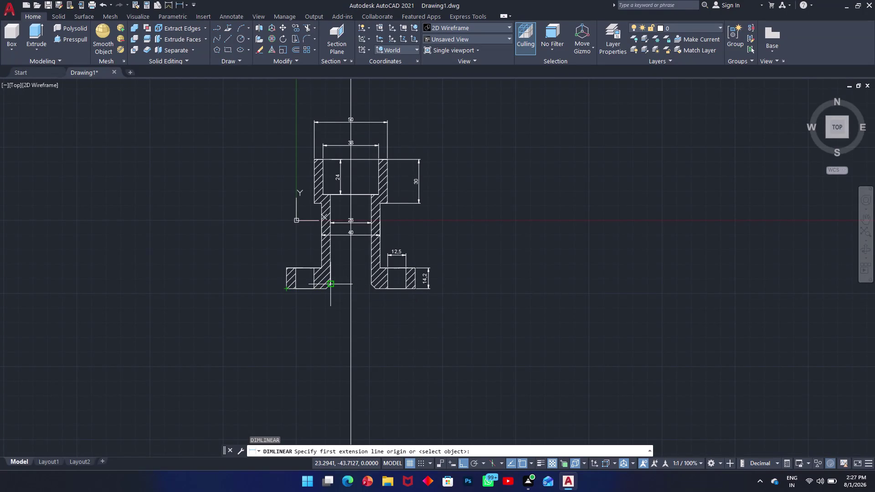
Add a vertical 3 linear dimension across the small step at the bottom of the bore.
click(330, 284)
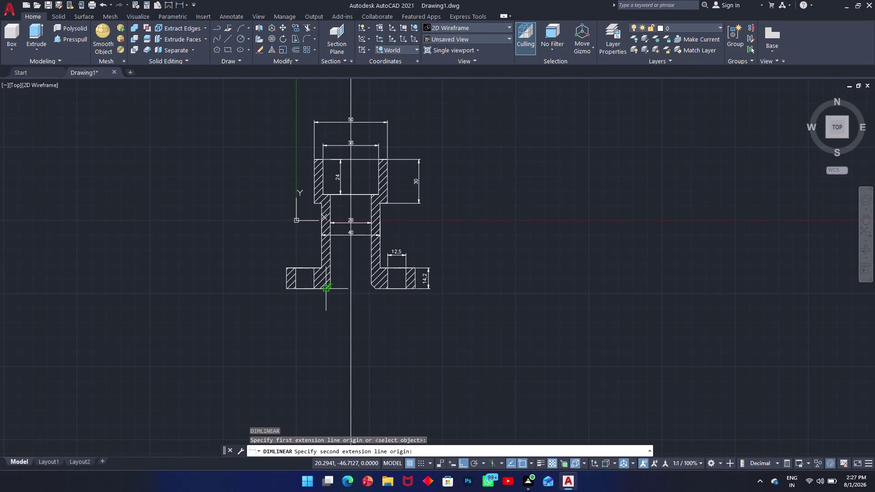
click(325, 291)
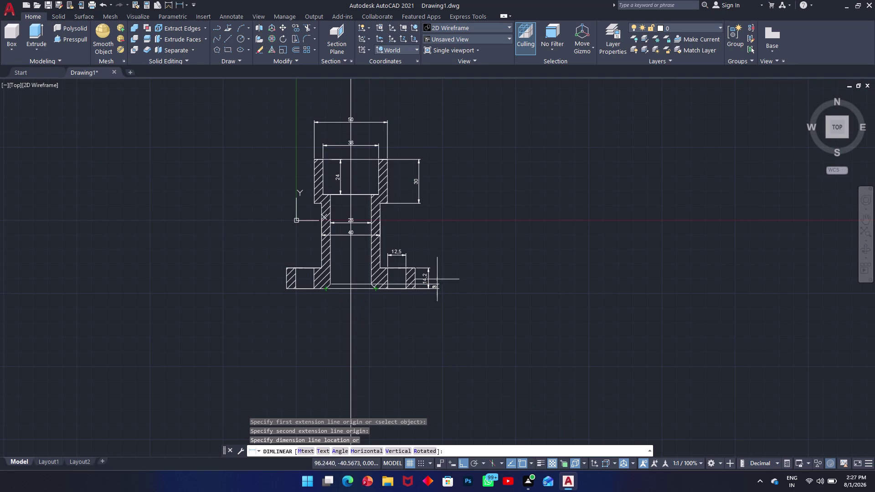
click(359, 282)
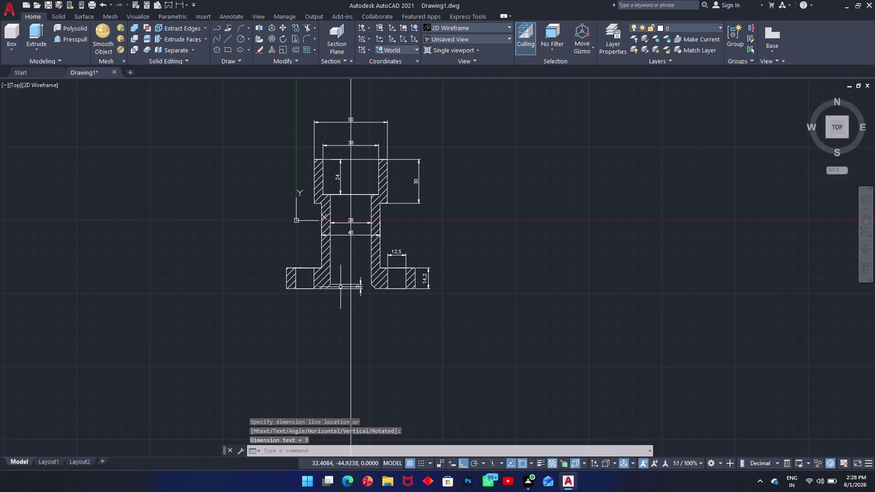
scroll(down, 3)
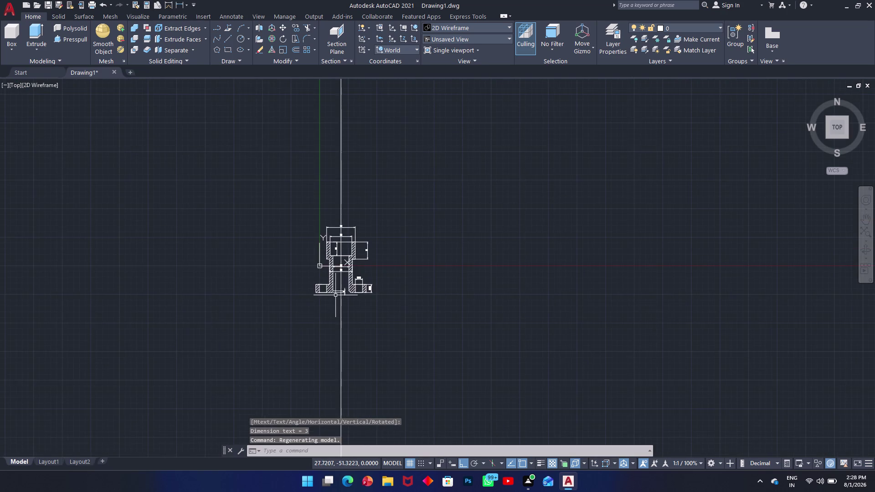
scroll(up, 3)
scroll(up, 3)
Draw a line across the bore's lower end, from its left corner to the right wall.
key(l)
key(Return)
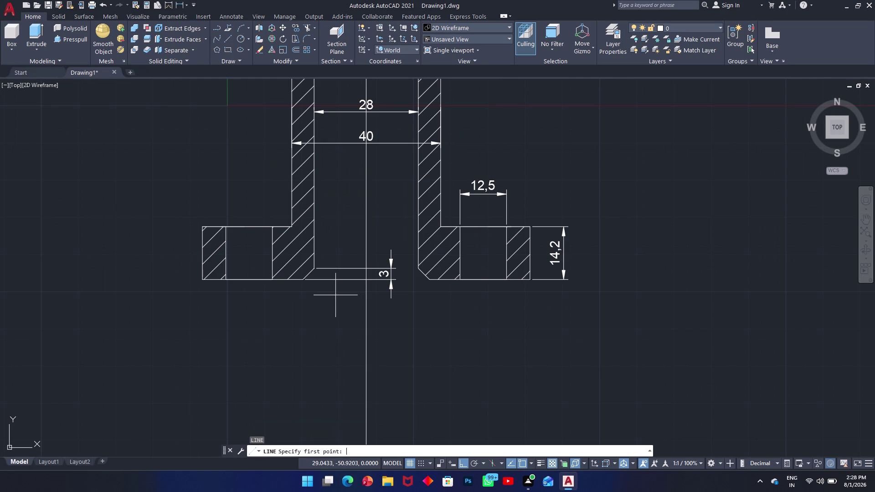
click(314, 266)
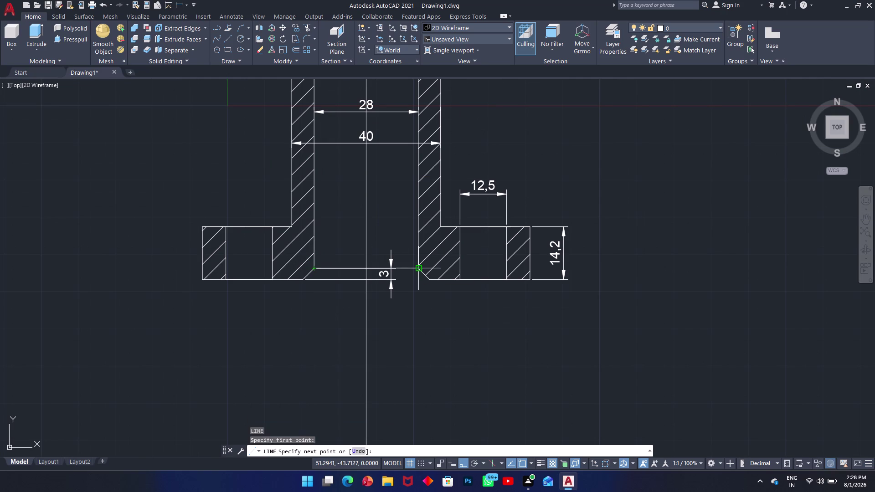
click(421, 270)
key(Escape)
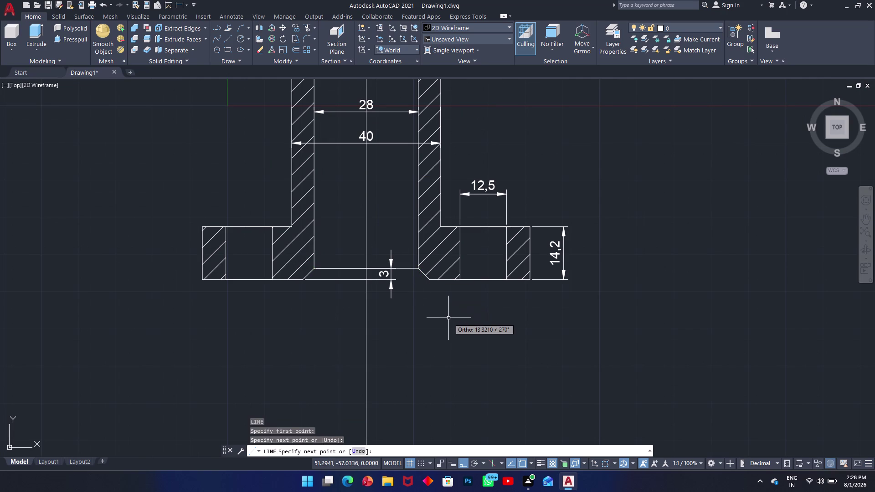
scroll(up, 3)
scroll(up, 3)
scroll(down, 3)
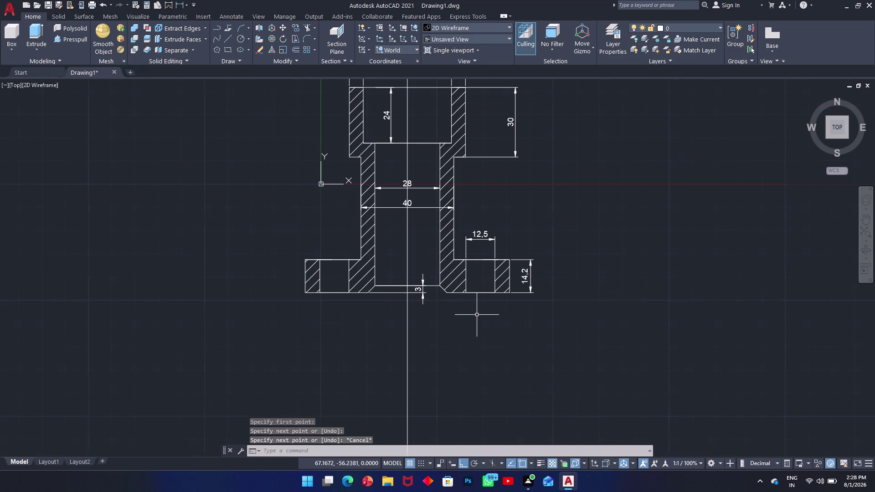
Draw the short sloped chamfer edge at the bore's lower left.
key(Return)
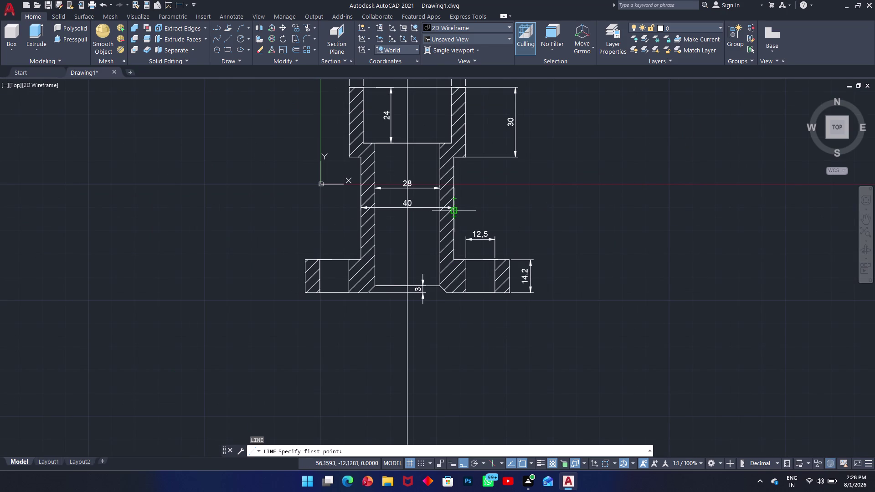
click(368, 293)
click(373, 287)
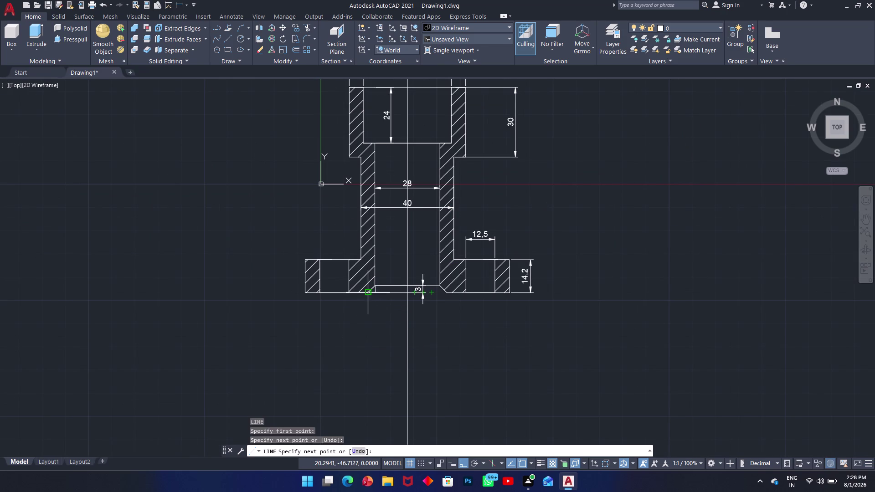
click(366, 292)
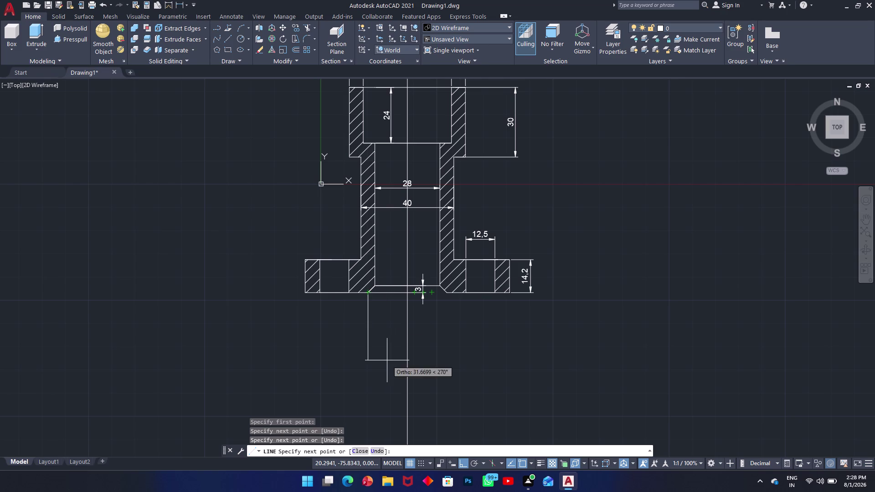
key(Escape)
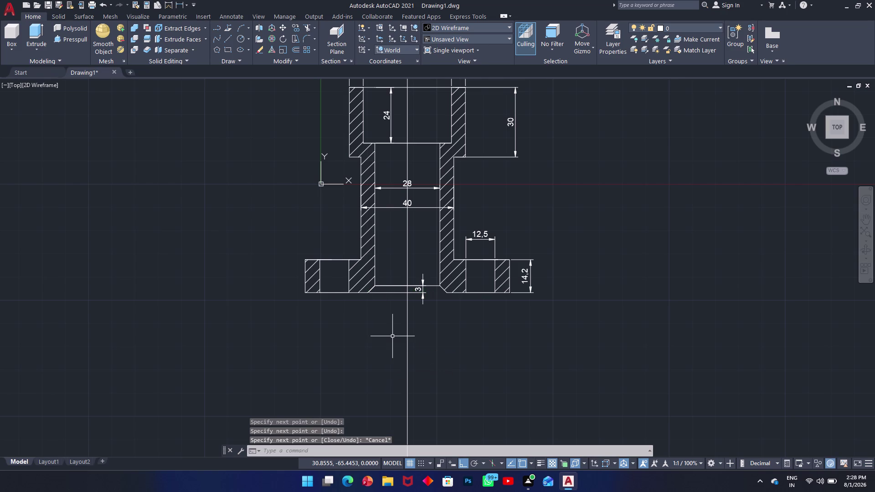
Dimension the lower left bore chamfer width as 3 with DLI, placed below the part.
key(d)
text(li)
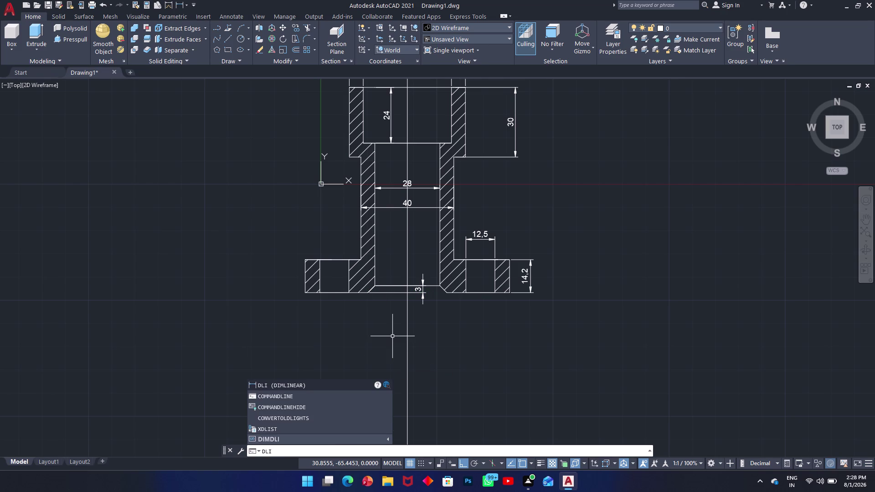
key(space)
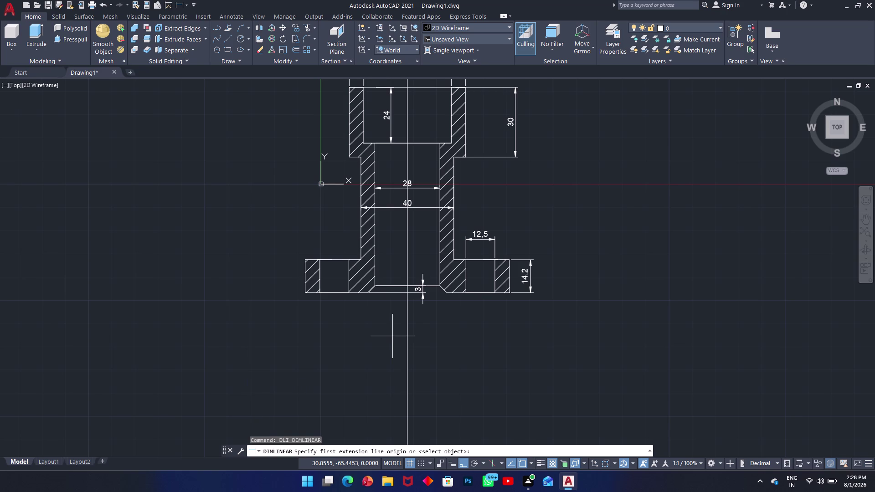
scroll(down, 3)
scroll(up, 3)
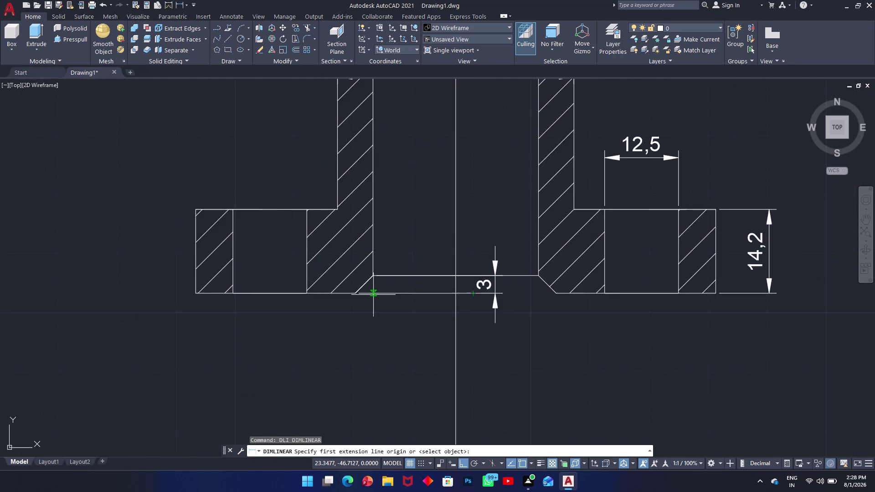
scroll(up, 3)
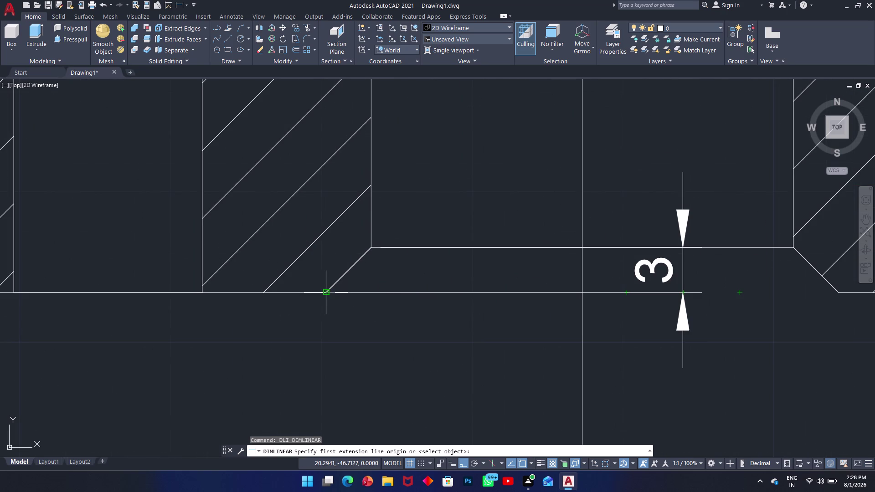
click(326, 294)
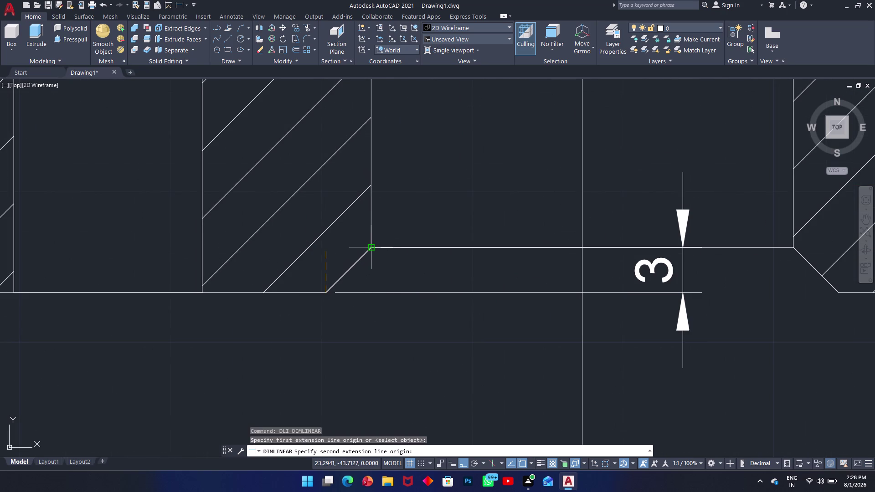
click(371, 250)
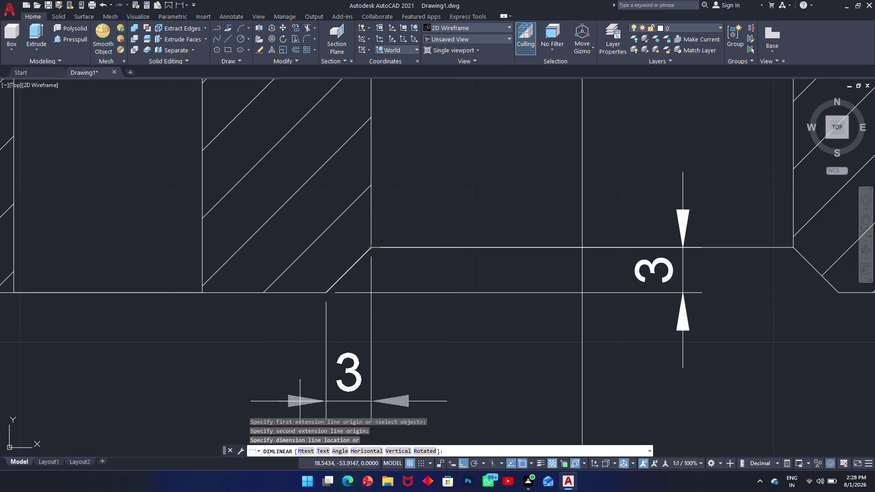
scroll(down, 3)
scroll(down, 3)
click(313, 412)
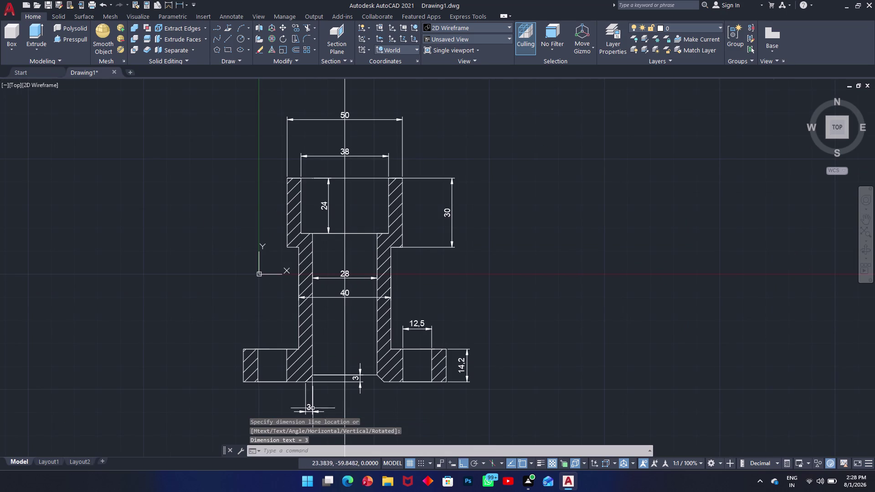
scroll(up, 3)
scroll(down, 3)
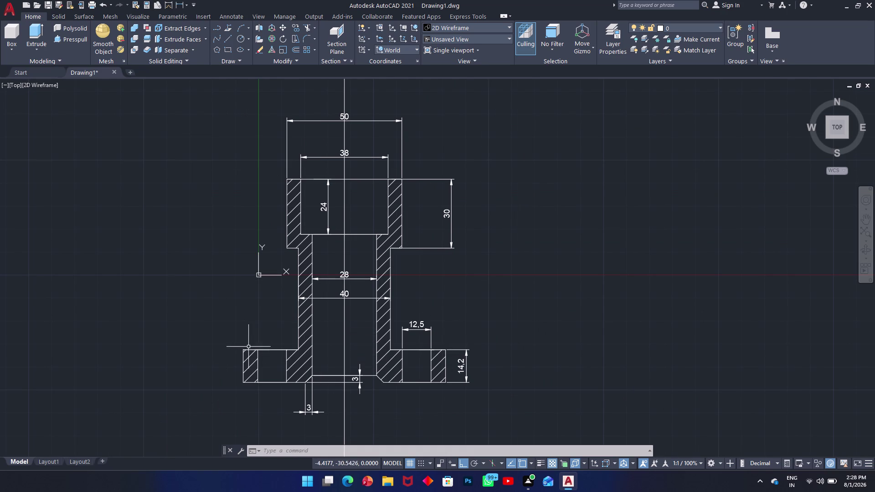
key(Return)
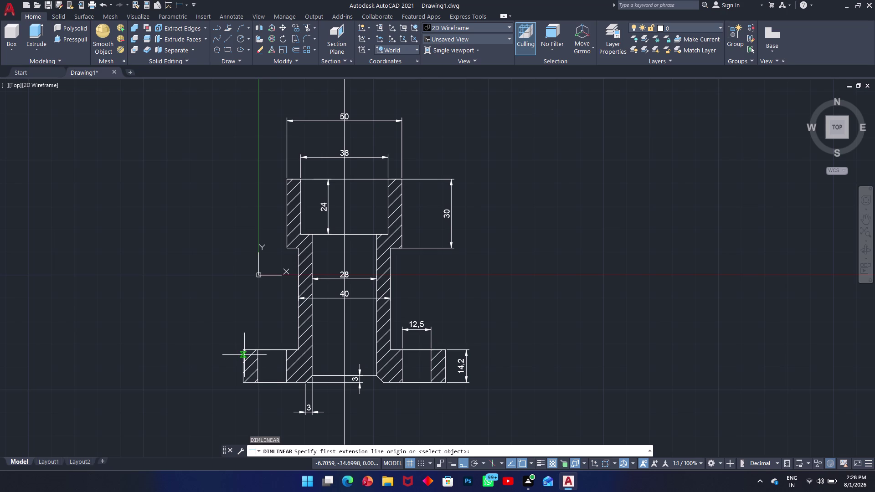
Dimension the left flange width as 6.3, placed above the flange.
click(245, 352)
click(257, 351)
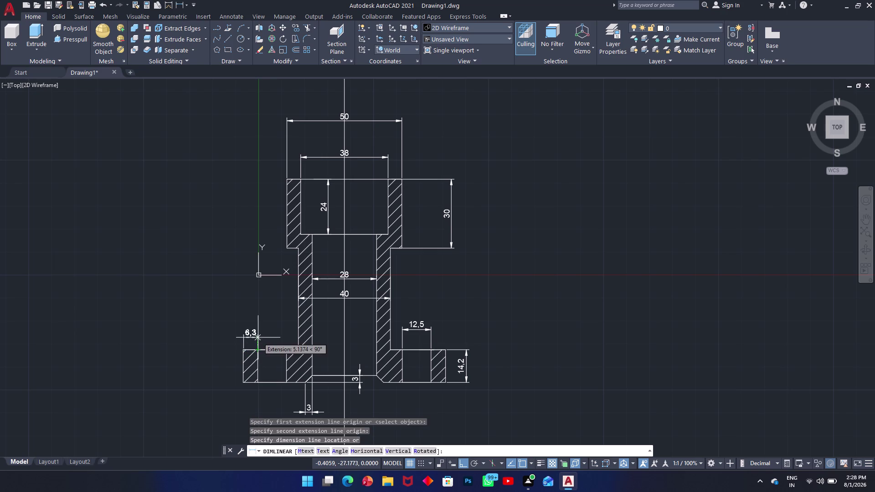
click(258, 327)
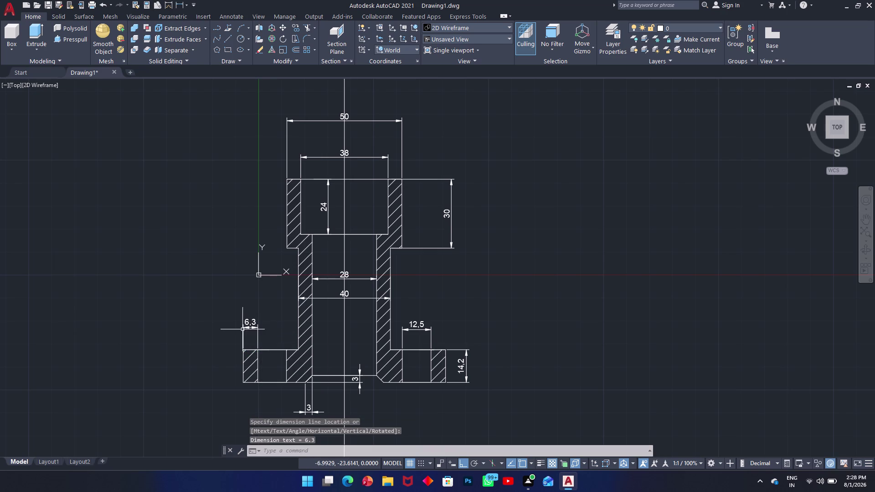
Add the 88.4 overall height dimension along the part's left side.
key(Return)
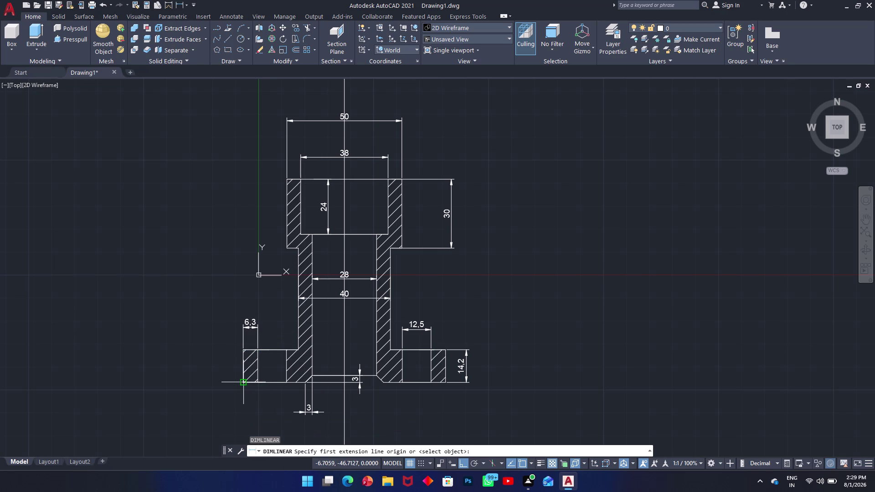
click(245, 382)
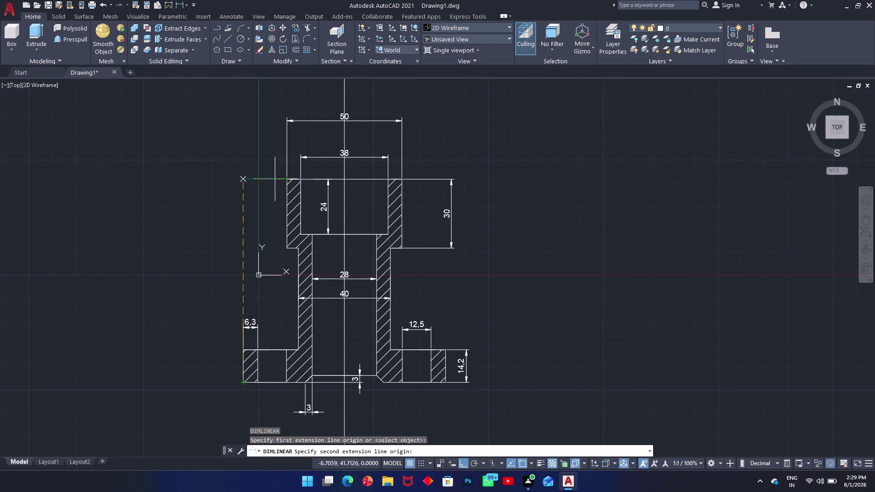
click(242, 181)
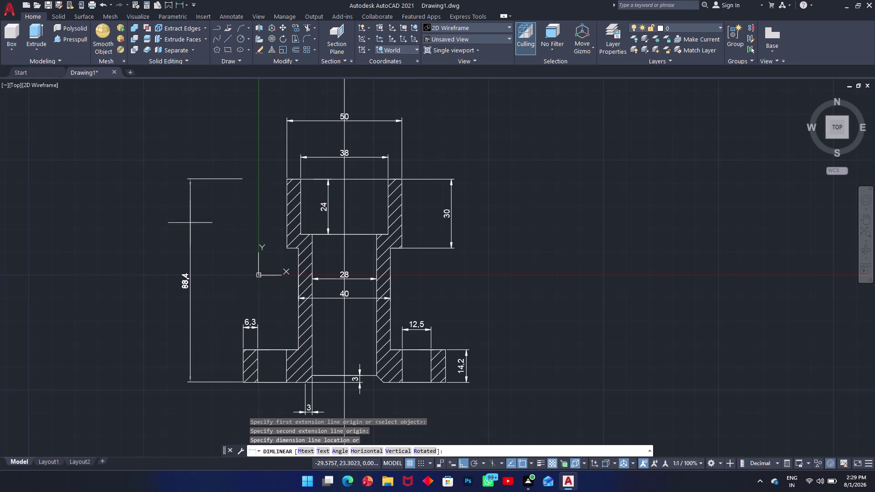
click(199, 230)
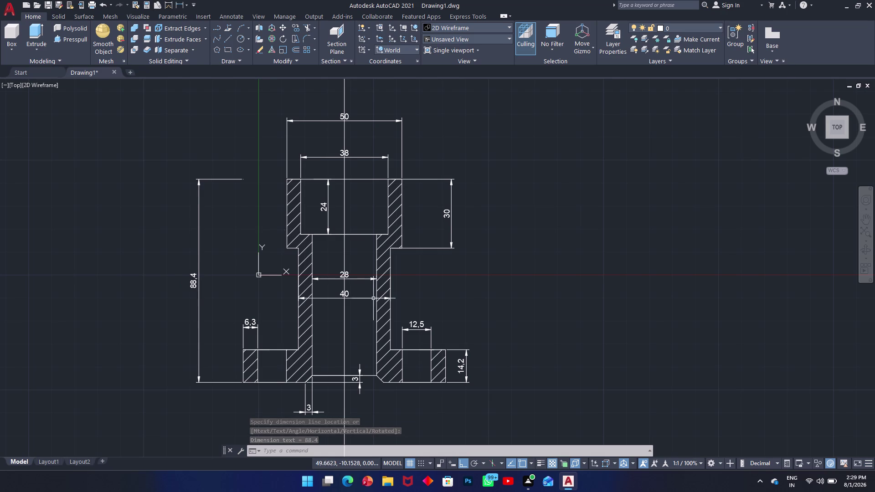
scroll(down, 3)
scroll(up, 3)
scroll(down, 3)
key(Return)
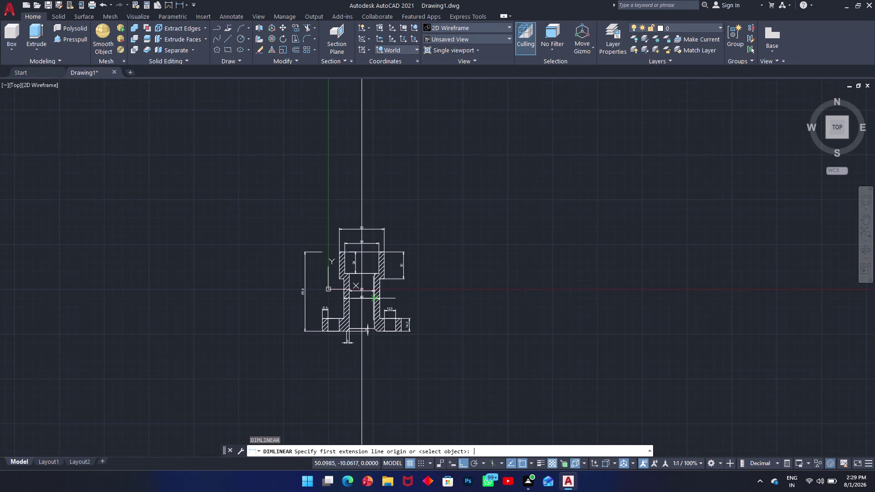
scroll(up, 3)
scroll(up, 3)
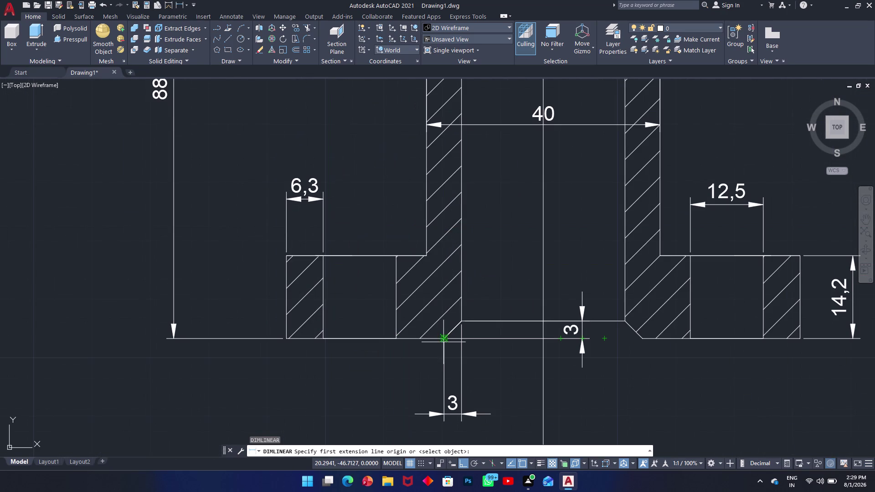
Dimension the bottom recess opening as 34, with the dimension line placed below it.
click(444, 340)
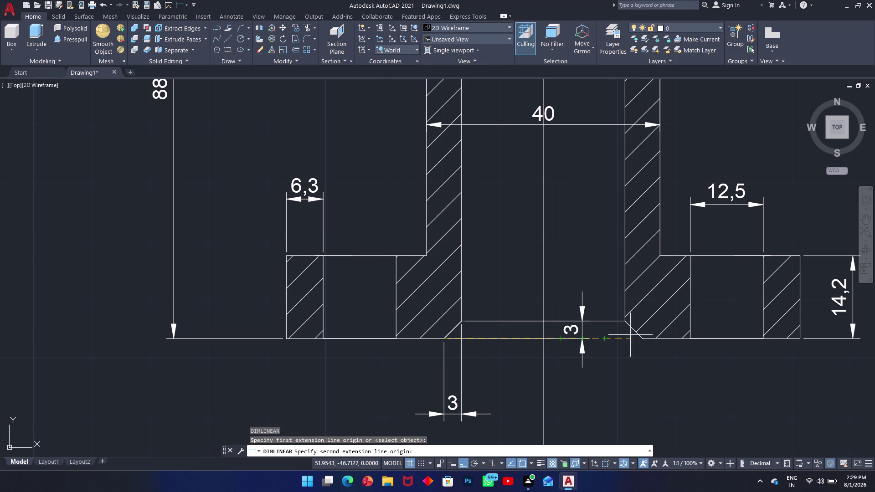
click(641, 341)
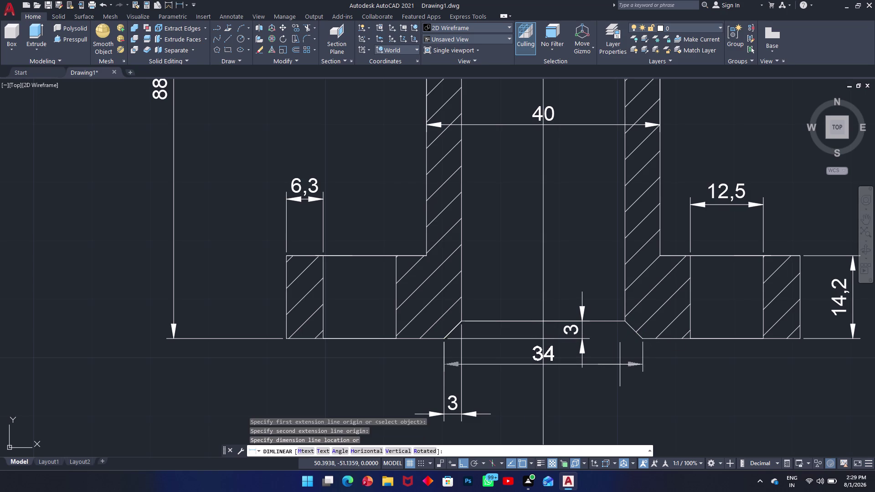
click(624, 392)
scroll(up, 3)
scroll(down, 3)
scroll(down, 3)
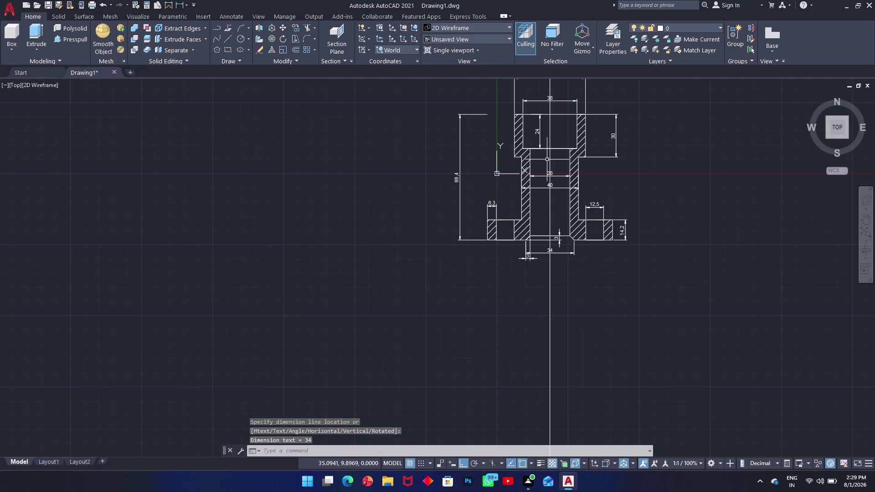
scroll(up, 3)
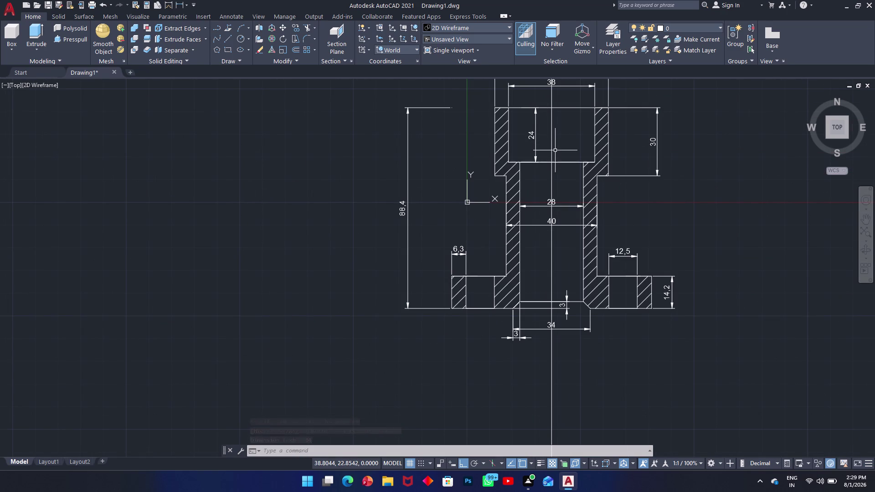
double_click(552, 204)
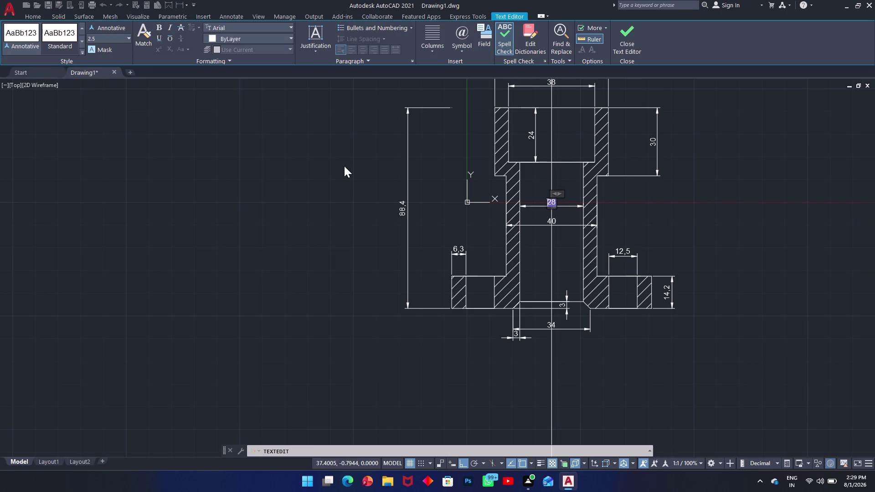
Change the bore dimension text from 28 to 30.
text(30)
key(Right)
key(Right)
key(Right)
key(BackSpace)
key(BackSpace)
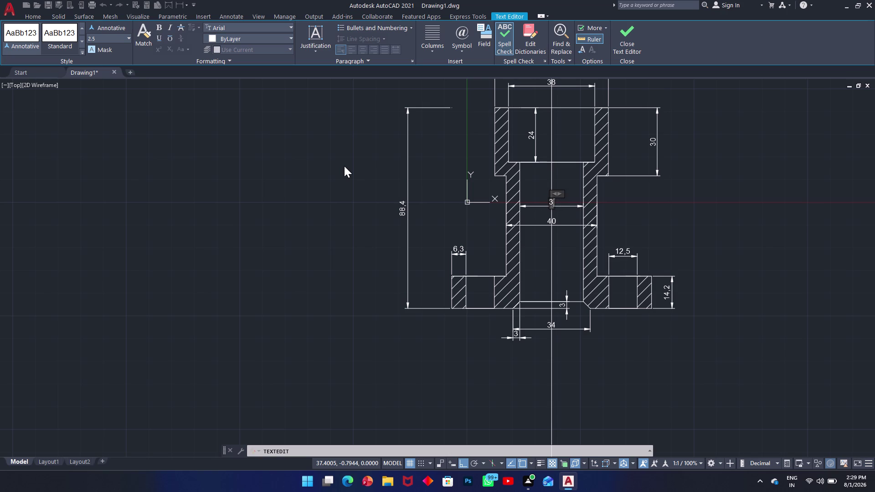
key(3)
key(BackSpace)
key(0)
key(Return)
click(647, 206)
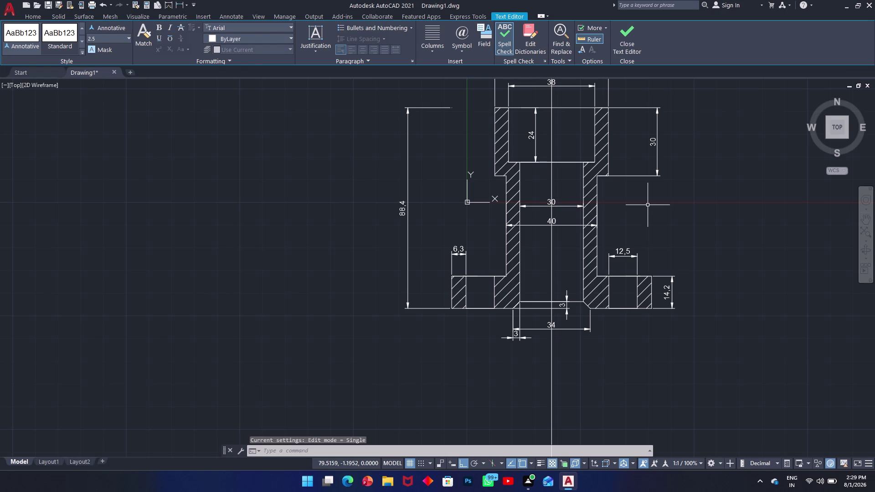
Change the bottom recess dimension text from 34 to 36.
double_click(555, 328)
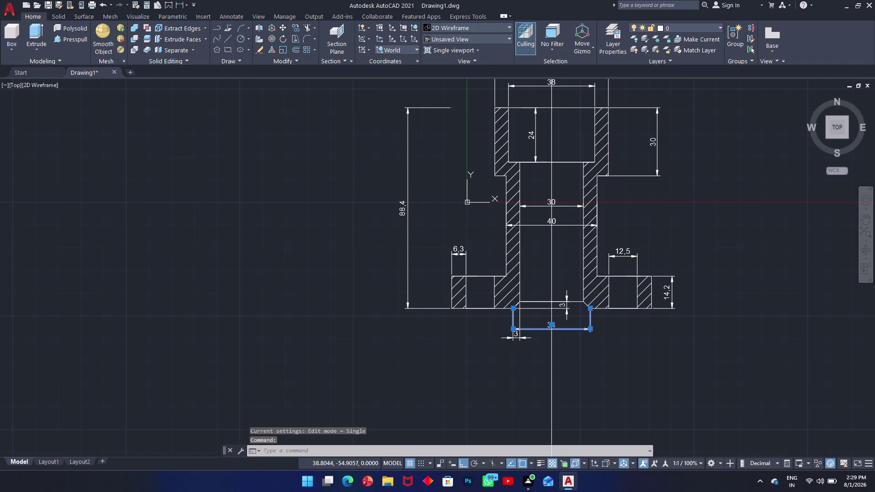
scroll(down, 3)
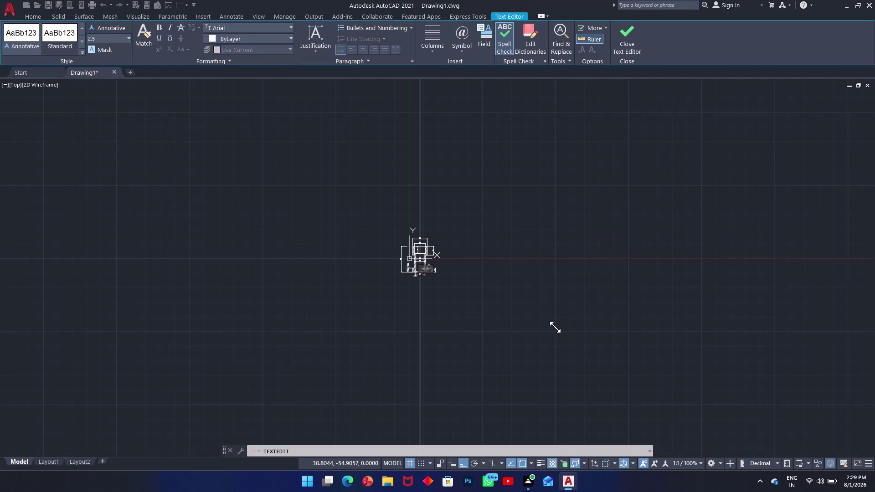
scroll(up, 3)
key(Right)
key(Right)
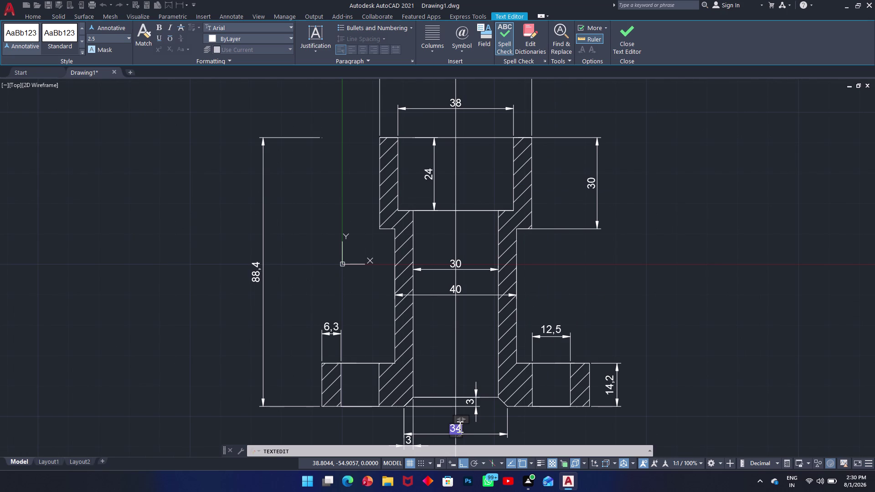
key(BackSpace)
text(36)
click(680, 335)
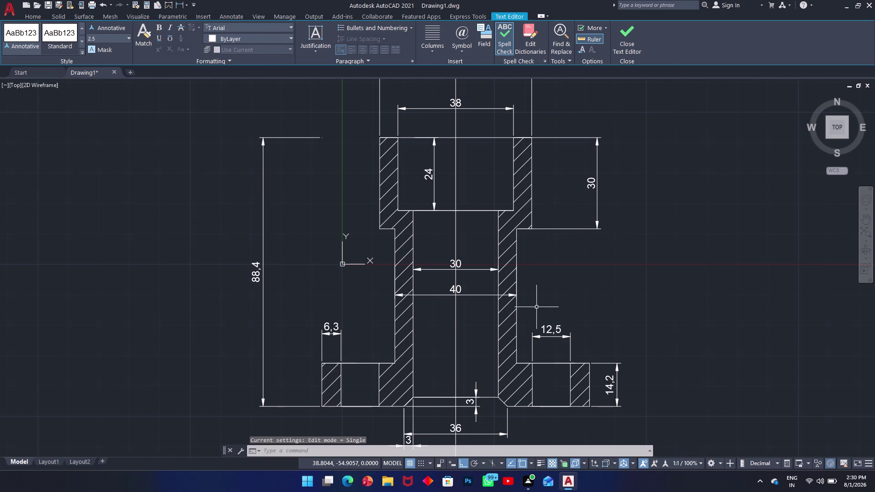
scroll(up, 3)
scroll(down, 3)
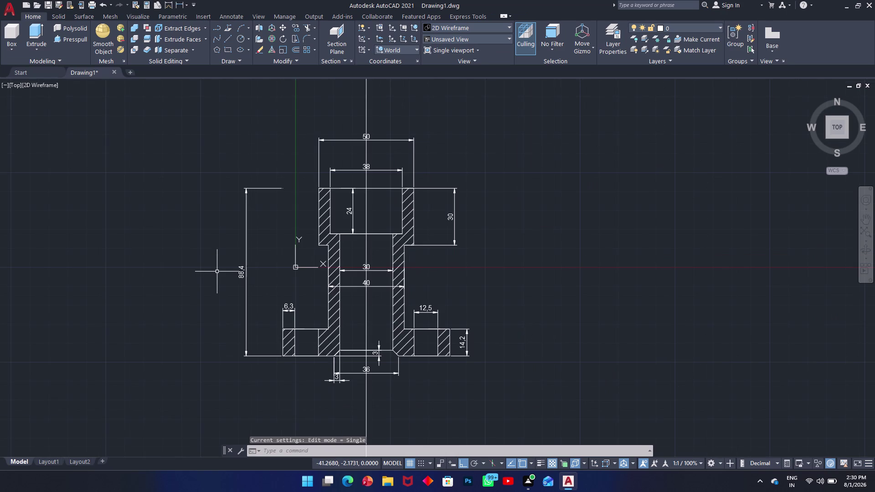
Set the Drawing Units length precision to 0.0 via the UN command.
text(un)
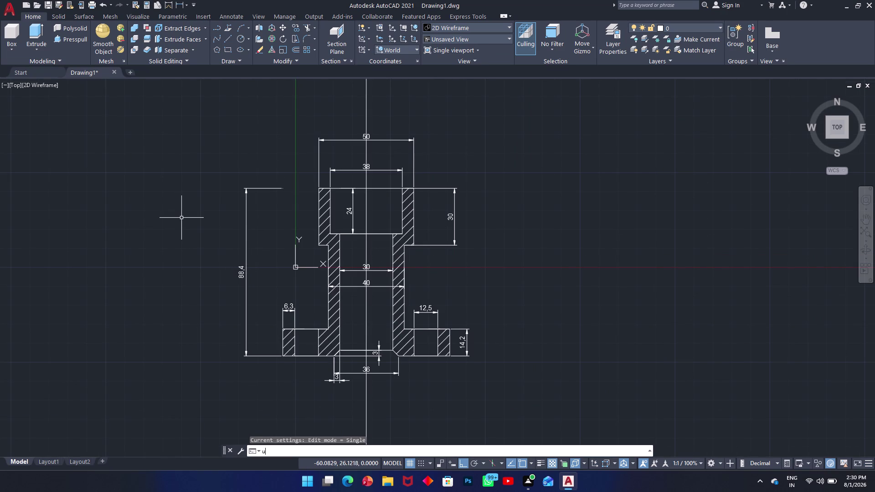
key(space)
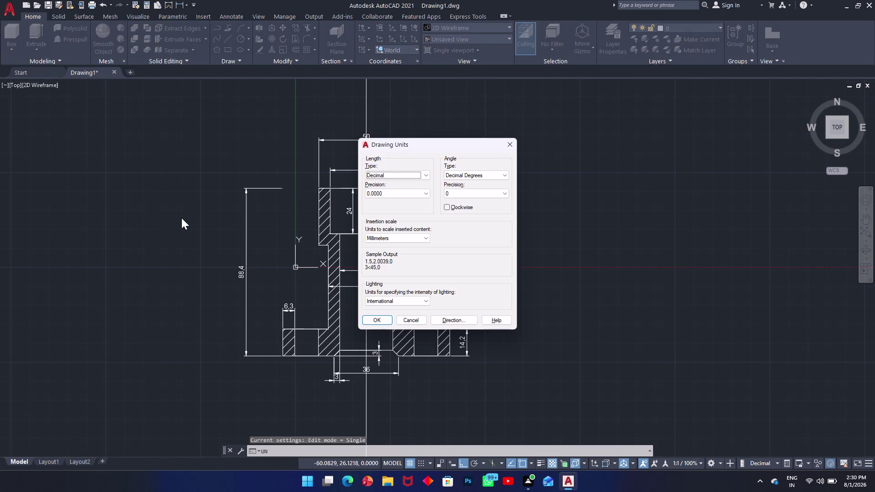
click(378, 194)
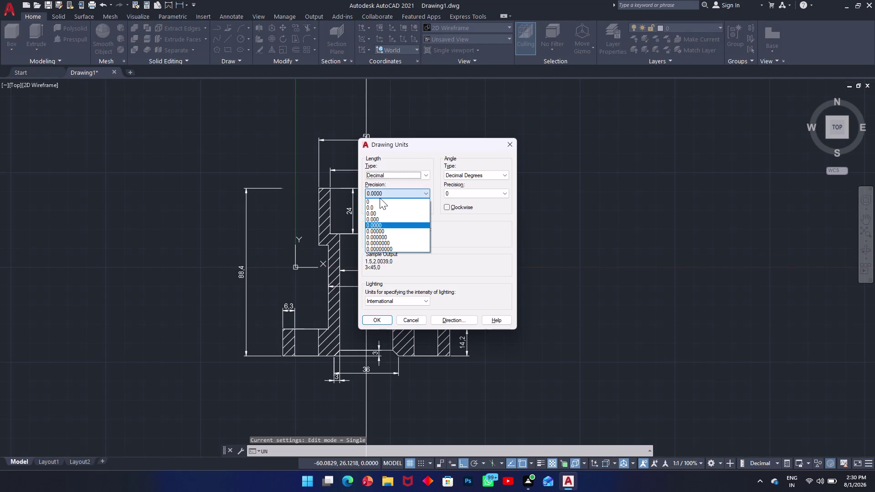
click(378, 208)
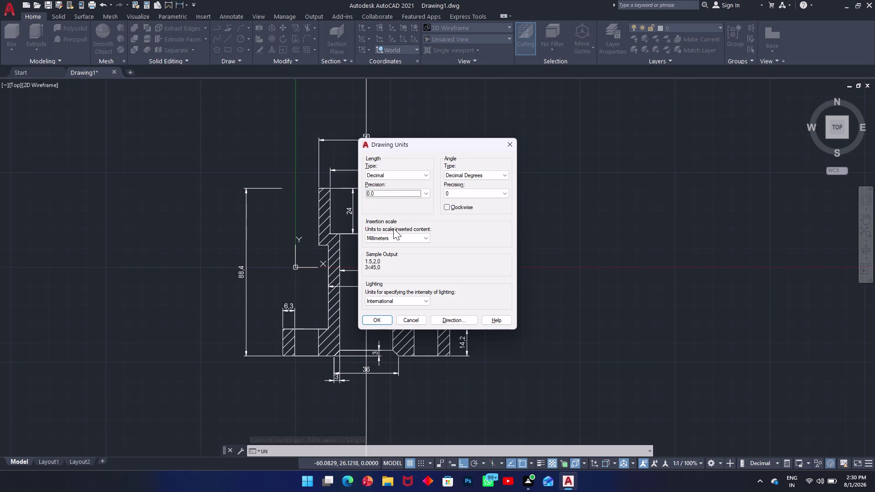
click(374, 321)
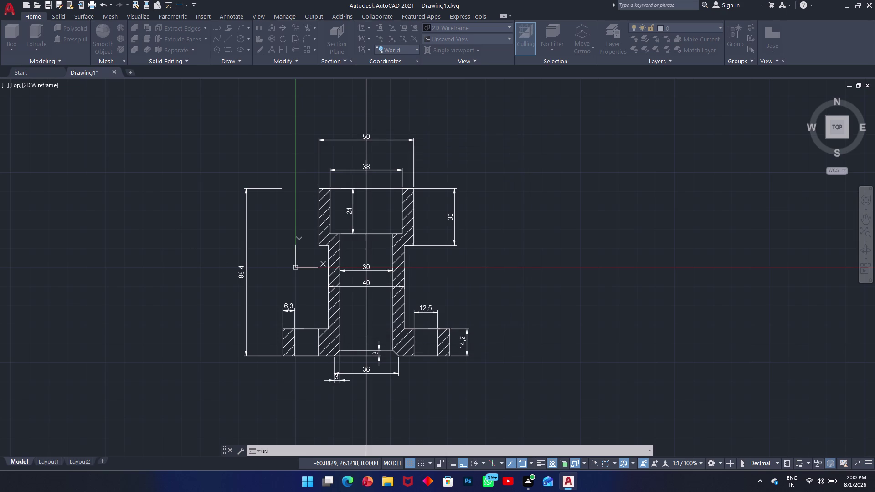
Set the ISO-25 dimension style's decimal separator to Period, then begin saving the drawing.
text(d)
key(space)
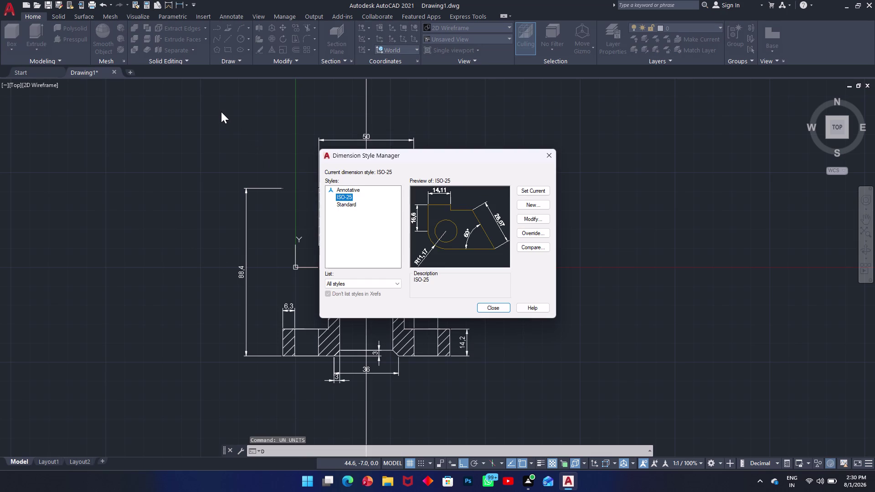
click(531, 216)
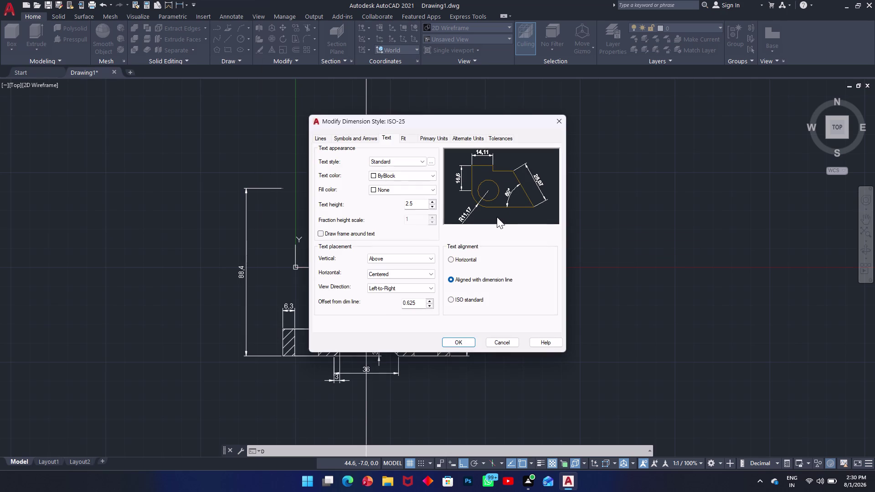
click(393, 137)
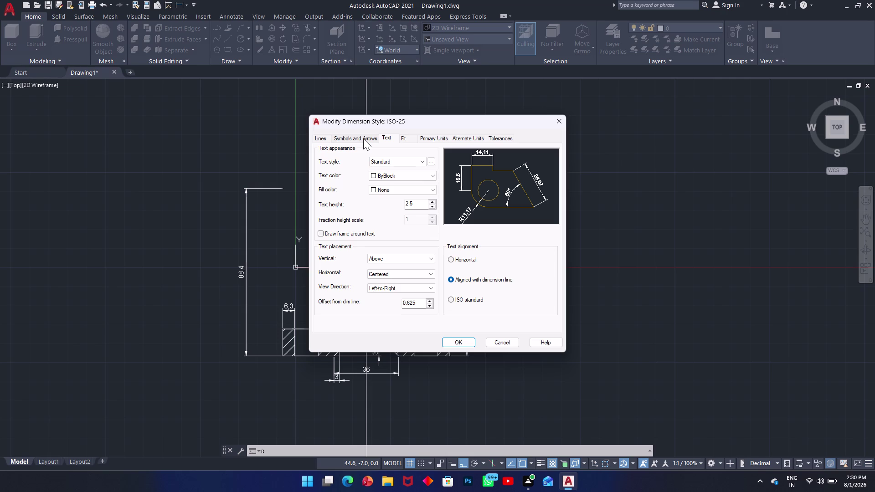
click(363, 138)
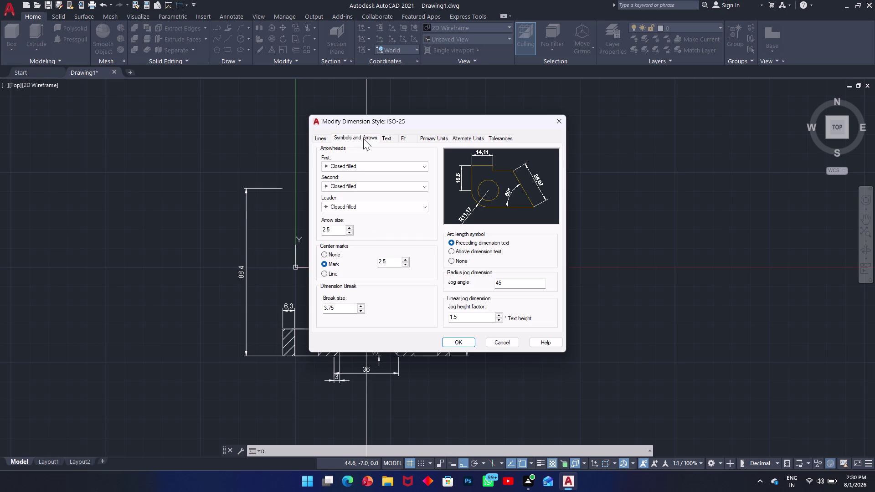
click(385, 138)
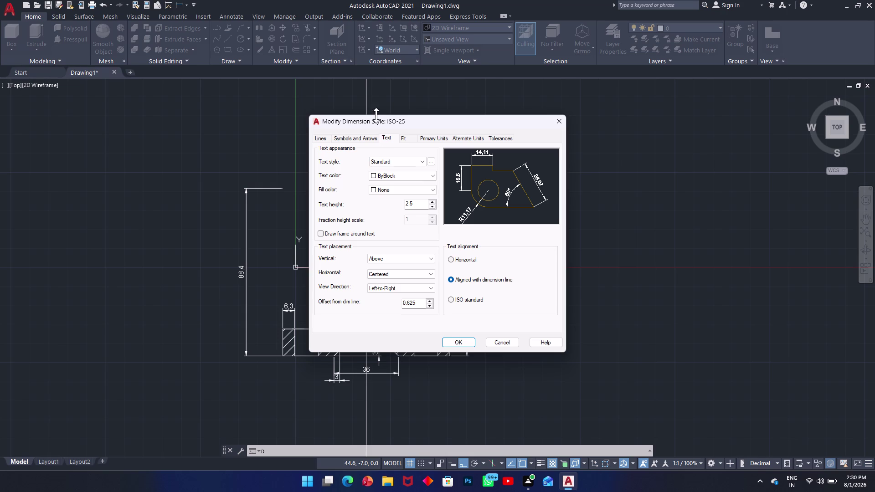
click(412, 137)
click(418, 139)
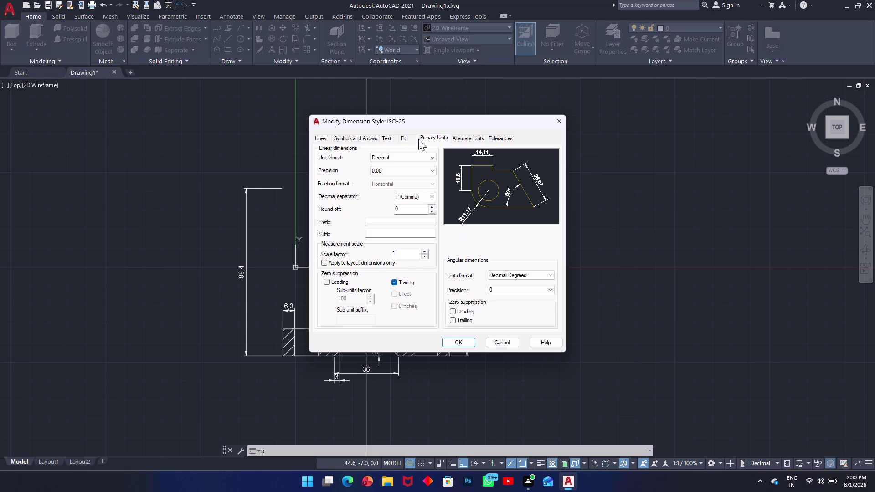
click(408, 195)
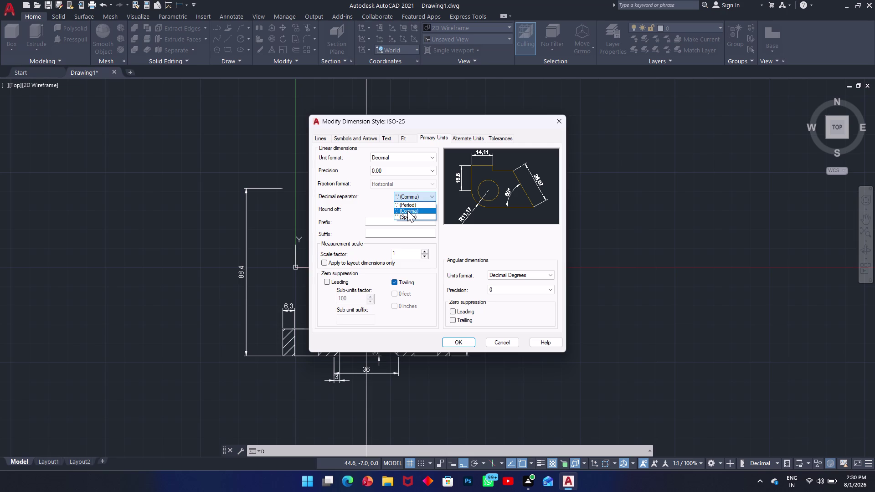
click(408, 207)
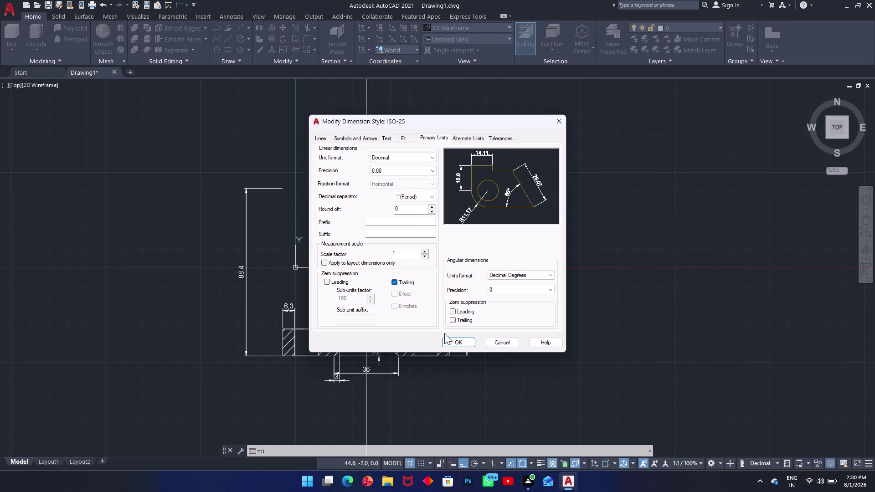
click(455, 339)
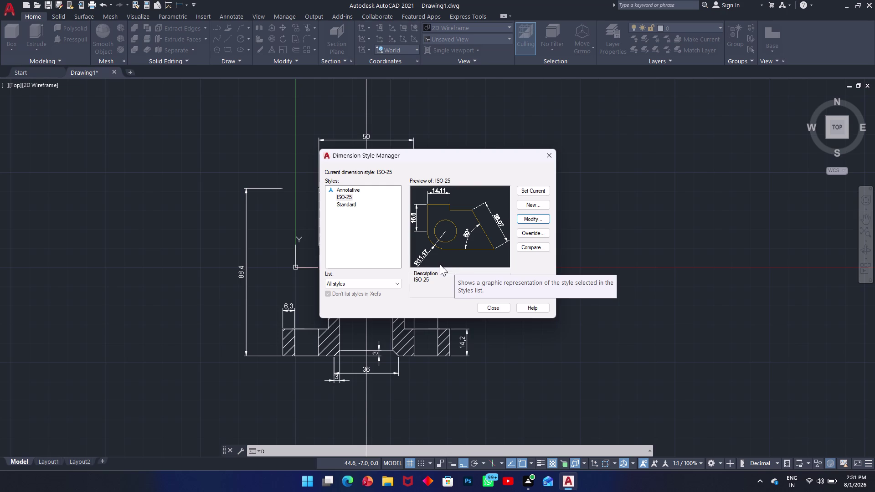
click(502, 308)
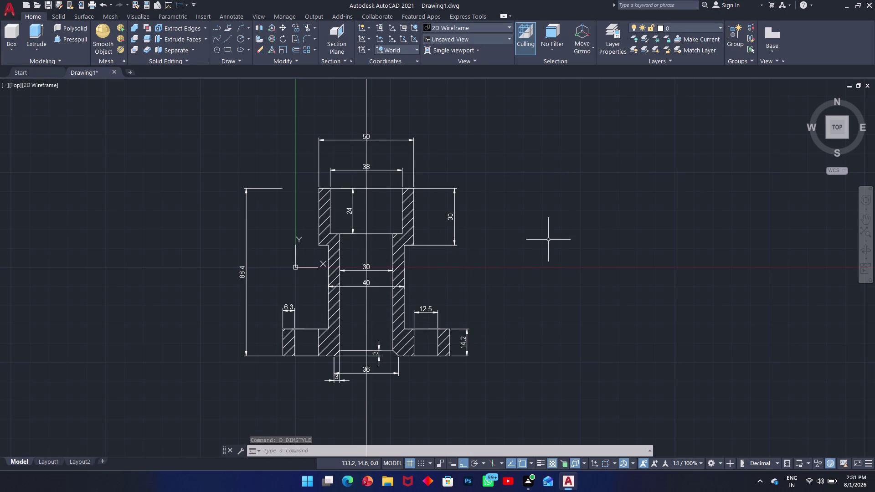
key(s)
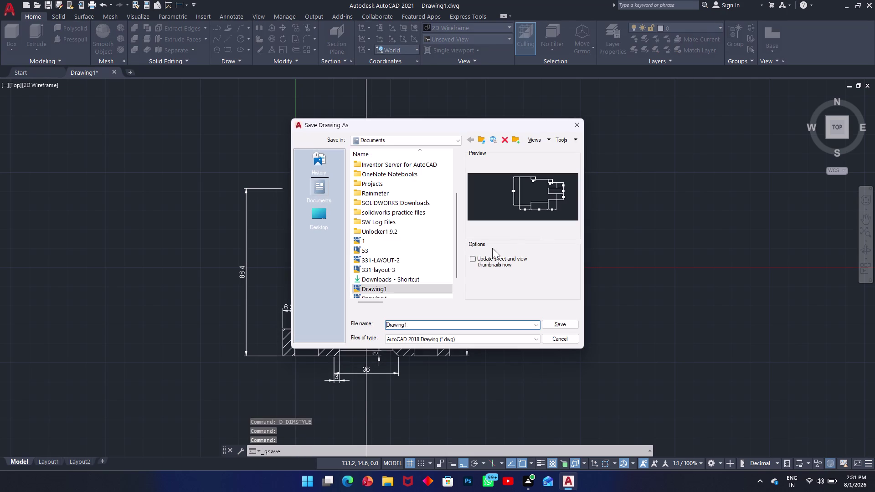